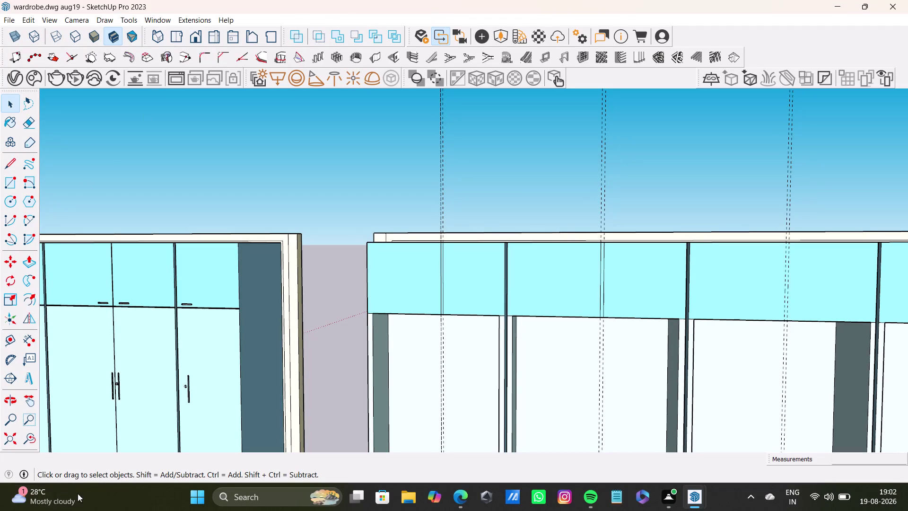
Orbit and zoom out until the closed-door and open glass-front wardrobes are both fully in view.
drag(361, 290, 368, 280)
scroll(down, 3)
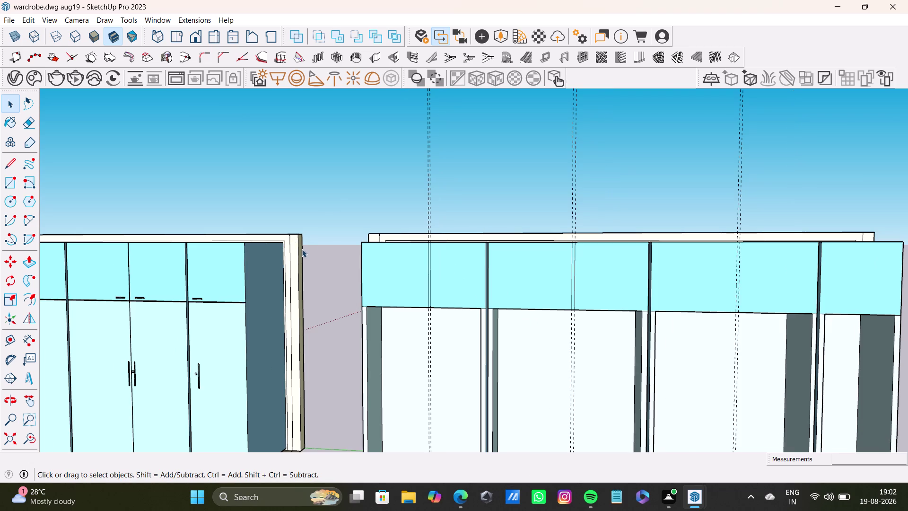
scroll(down, 3)
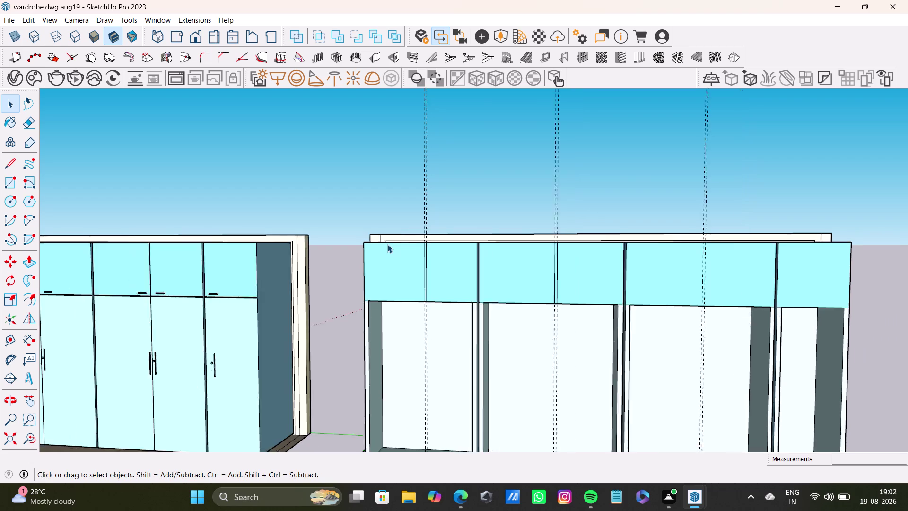
scroll(down, 3)
scroll(down, 3)
scroll(up, 3)
scroll(down, 3)
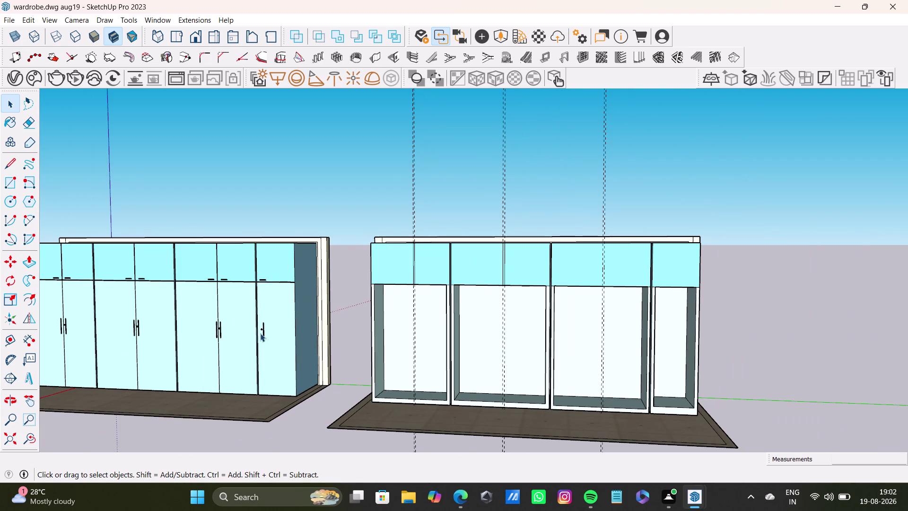
scroll(down, 3)
scroll(down, 3)
scroll(up, 3)
scroll(up, 3)
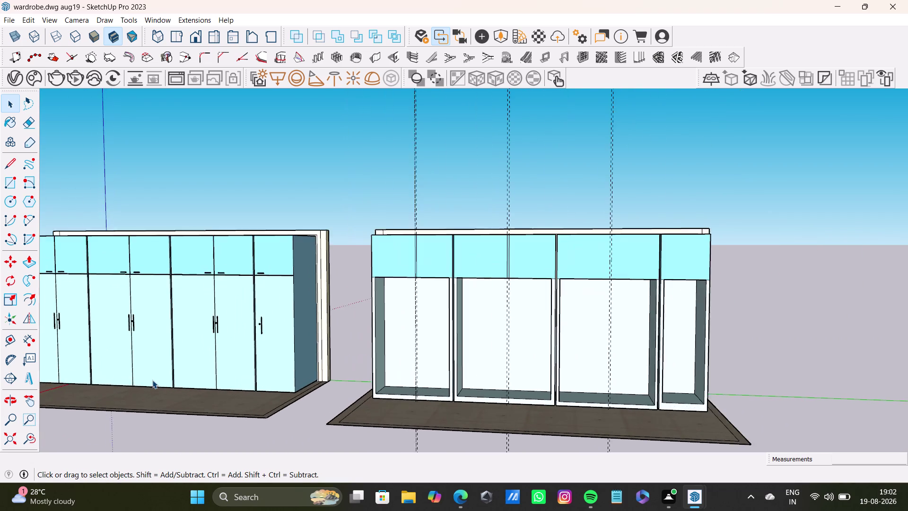
scroll(up, 3)
scroll(down, 3)
scroll(down, 3)
scroll(down, 3)
scroll(up, 3)
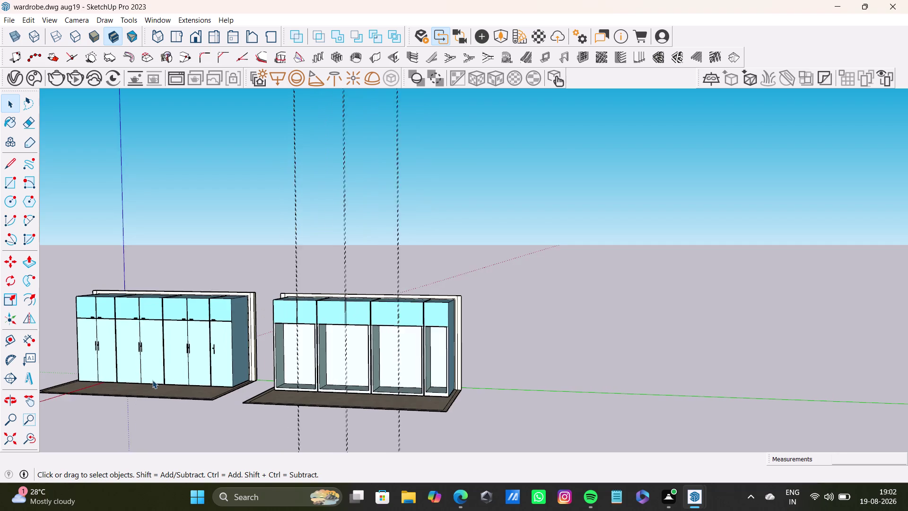
scroll(up, 3)
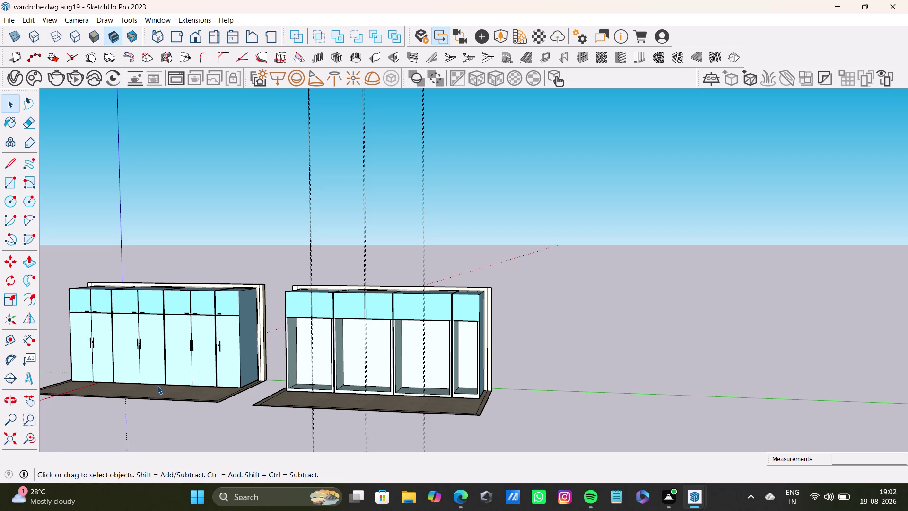
scroll(up, 3)
scroll(up, 3)
scroll(down, 3)
scroll(down, 3)
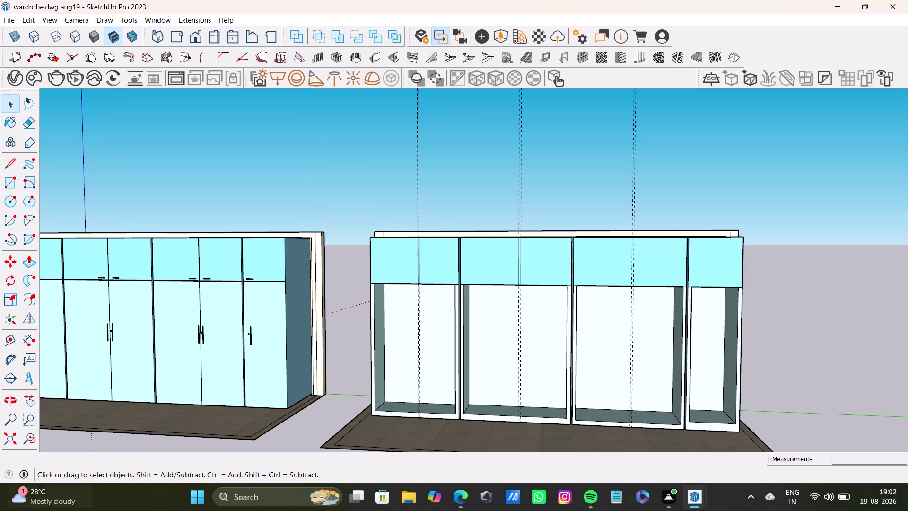
scroll(down, 3)
scroll(down, 3)
scroll(down, 3)
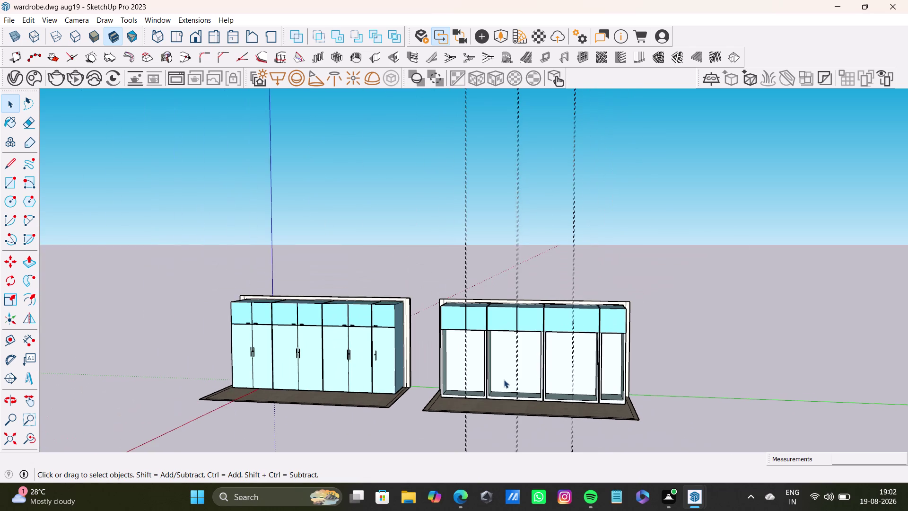
scroll(down, 3)
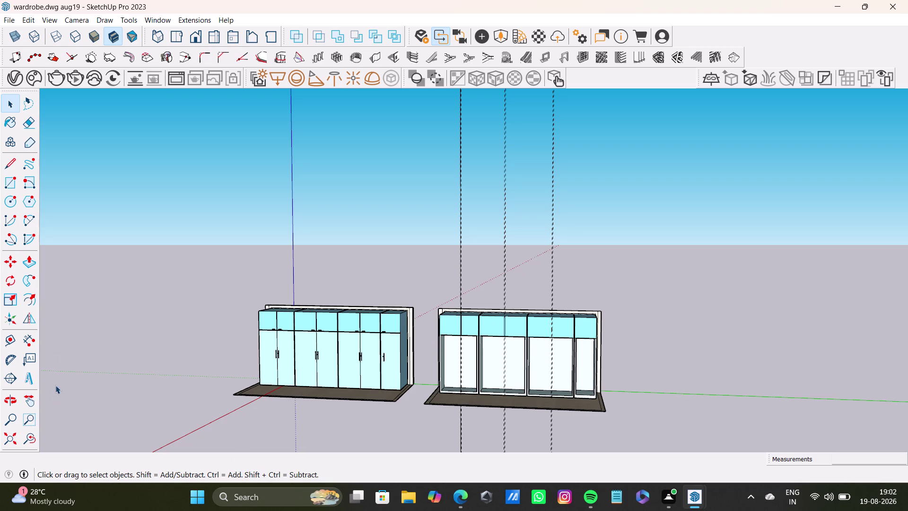
Zoom in close on the light-blue wardrobe's doors and handles.
scroll(down, 3)
scroll(down, 3)
scroll(up, 3)
scroll(up, 3)
scroll(up, 3)
scroll(down, 3)
scroll(up, 3)
scroll(up, 3)
scroll(up, 3)
scroll(up, 3)
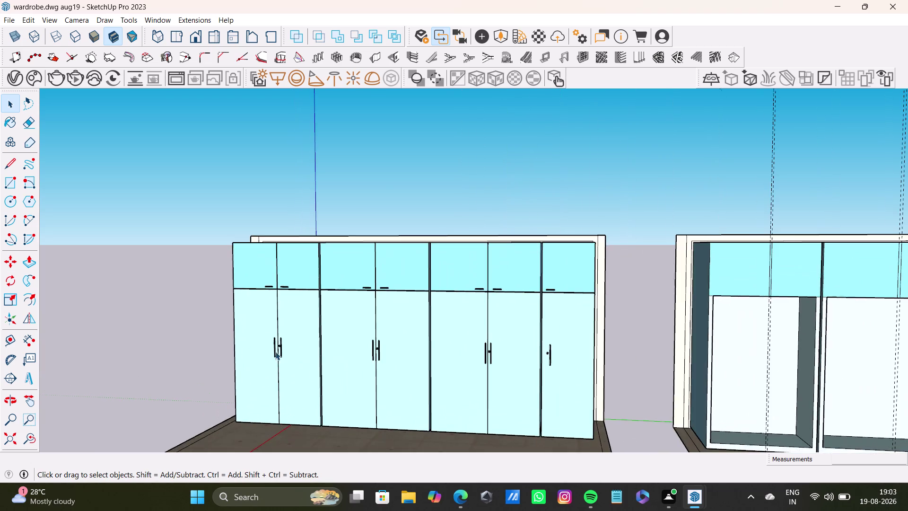
scroll(up, 3)
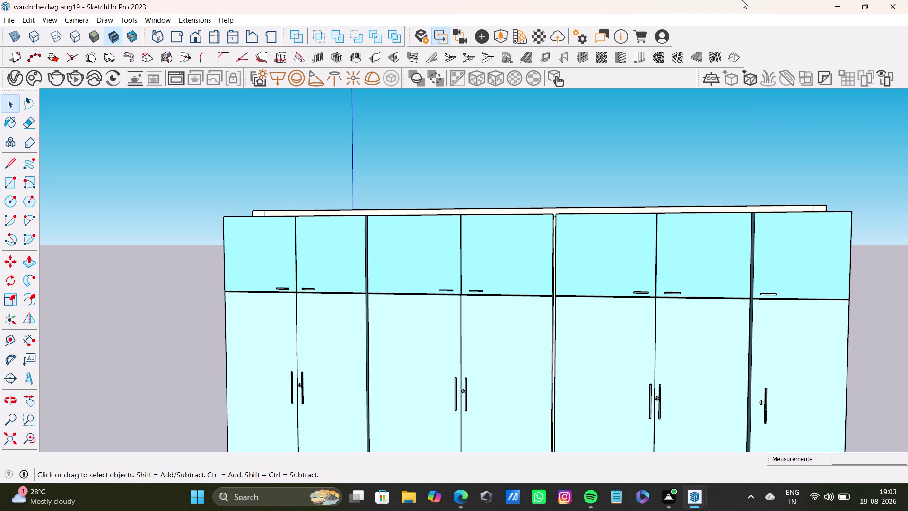
Zoom far out to a distant view of both wardrobe models.
middle_click(688, 265)
scroll(down, 3)
scroll(down, 3)
scroll(down, 3)
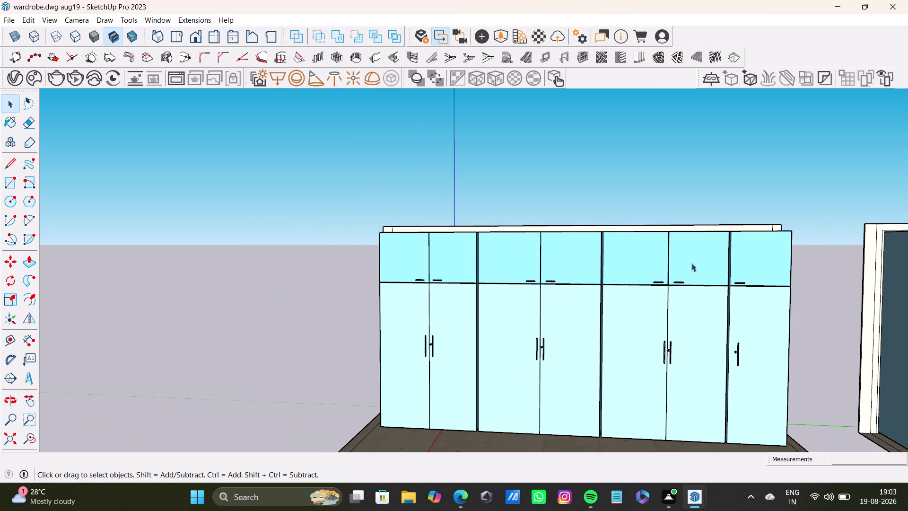
scroll(down, 3)
scroll(up, 3)
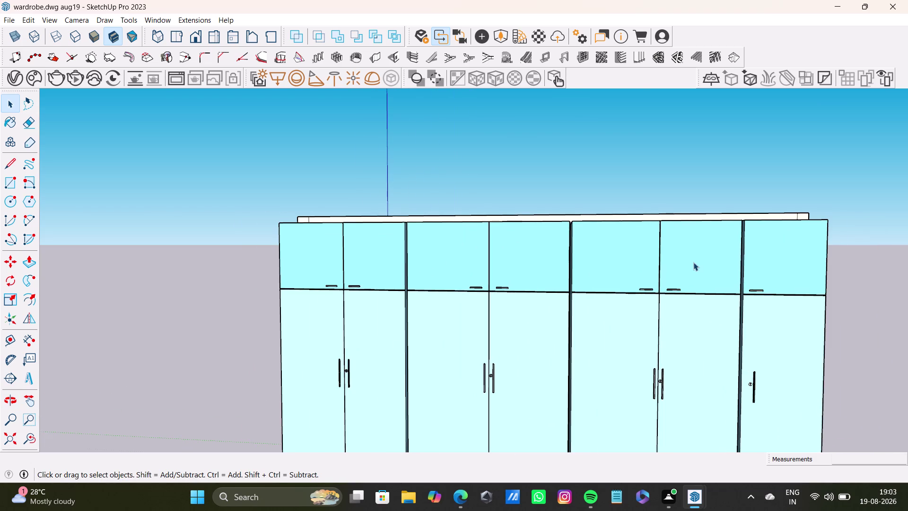
scroll(up, 3)
scroll(up, 3)
scroll(up, 3)
scroll(down, 3)
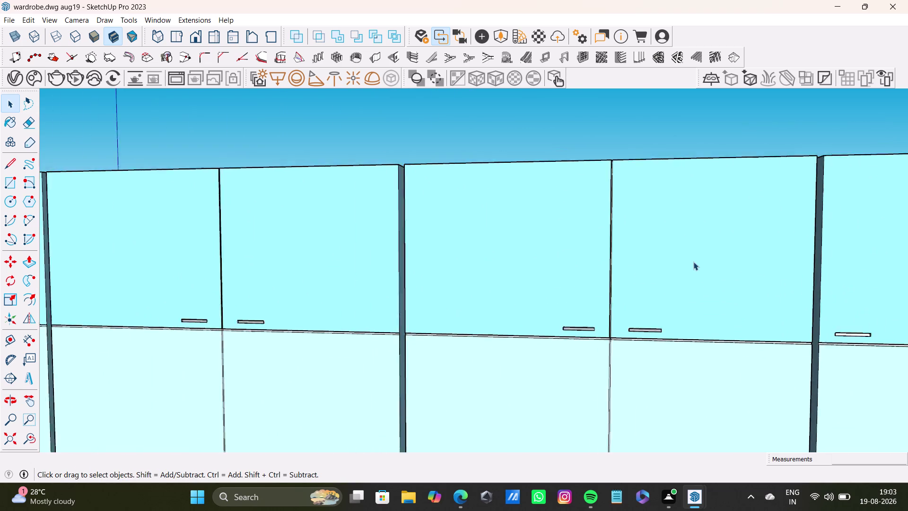
scroll(down, 3)
scroll(down, 3)
scroll(down, 3)
scroll(up, 3)
scroll(down, 3)
scroll(down, 3)
scroll(down, 3)
scroll(down, 3)
scroll(down, 3)
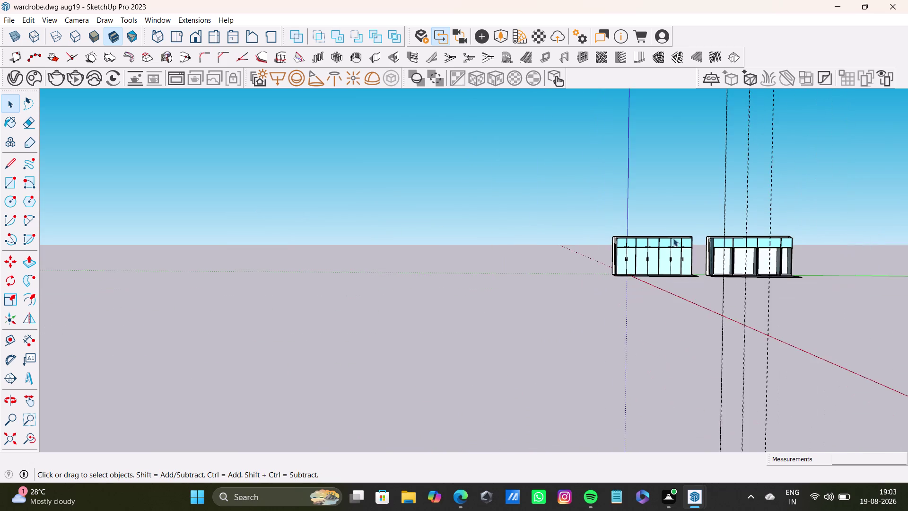
Zoom in on the light-blue wardrobe's upper loft shutters and door handles.
scroll(down, 3)
scroll(down, 3)
scroll(up, 3)
scroll(up, 3)
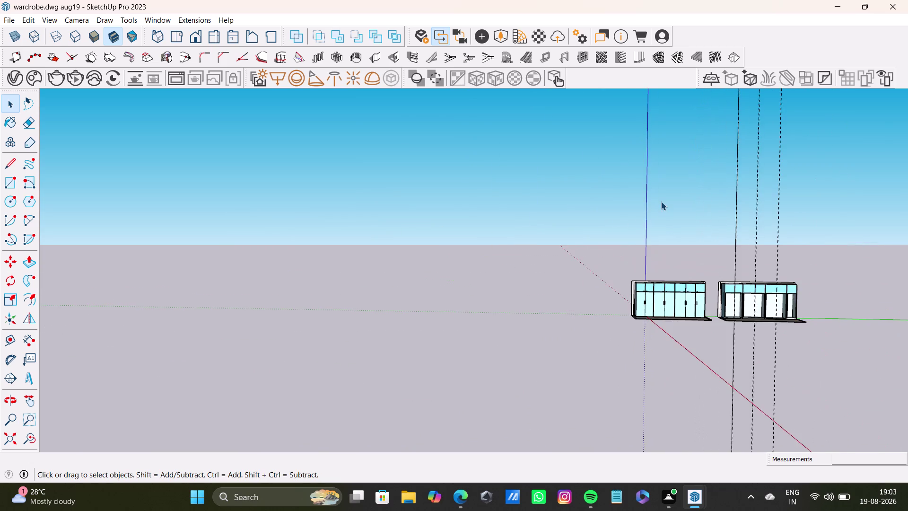
scroll(up, 3)
scroll(up, 3)
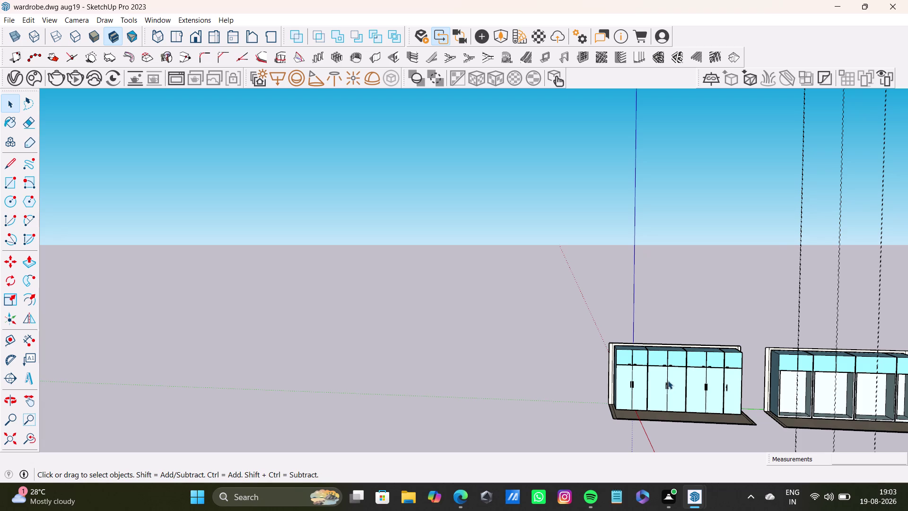
scroll(down, 3)
scroll(down, 3)
scroll(up, 3)
scroll(up, 3)
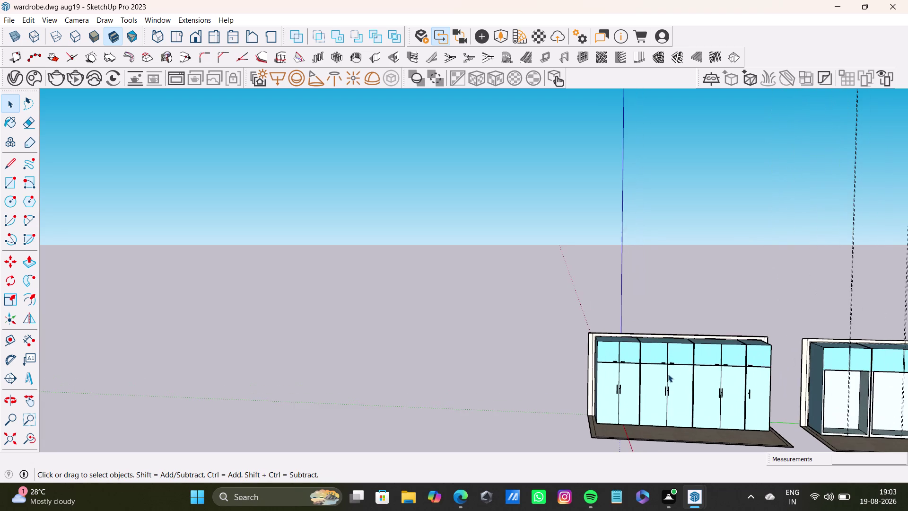
scroll(up, 3)
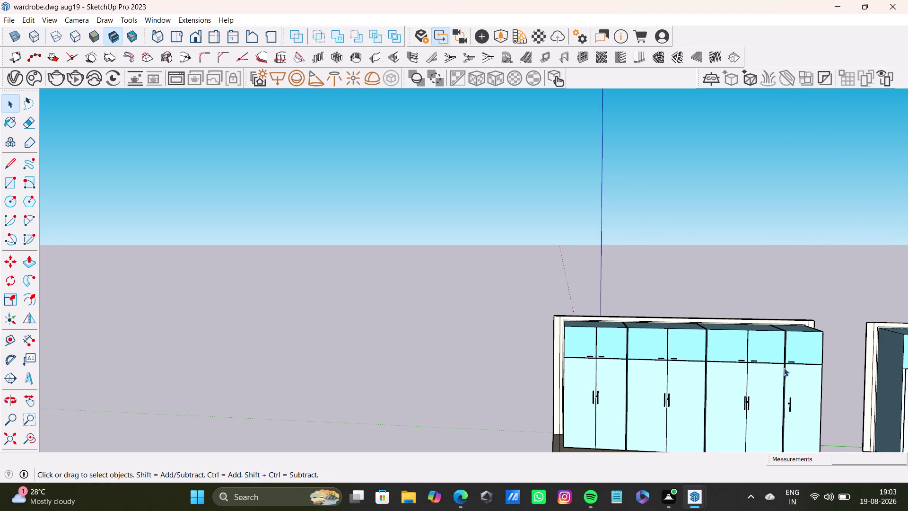
scroll(down, 3)
scroll(up, 3)
scroll(down, 3)
scroll(up, 3)
scroll(up, 3)
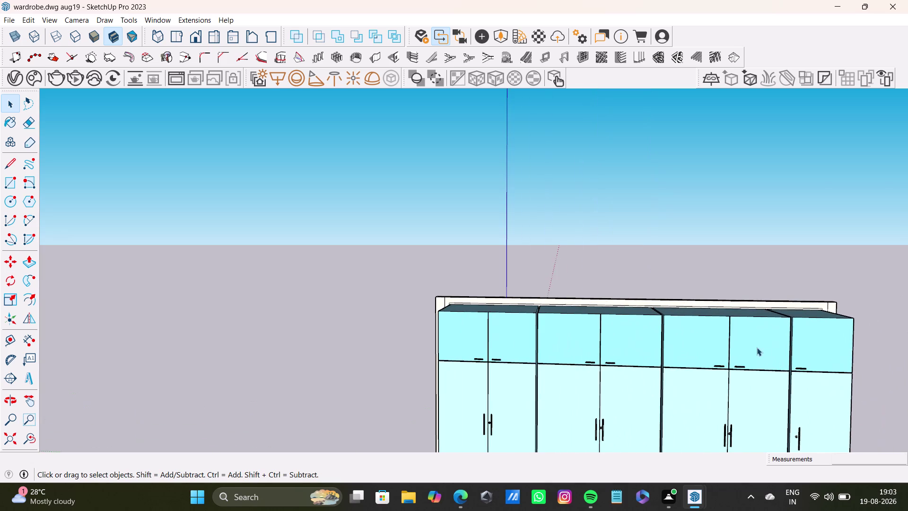
scroll(up, 3)
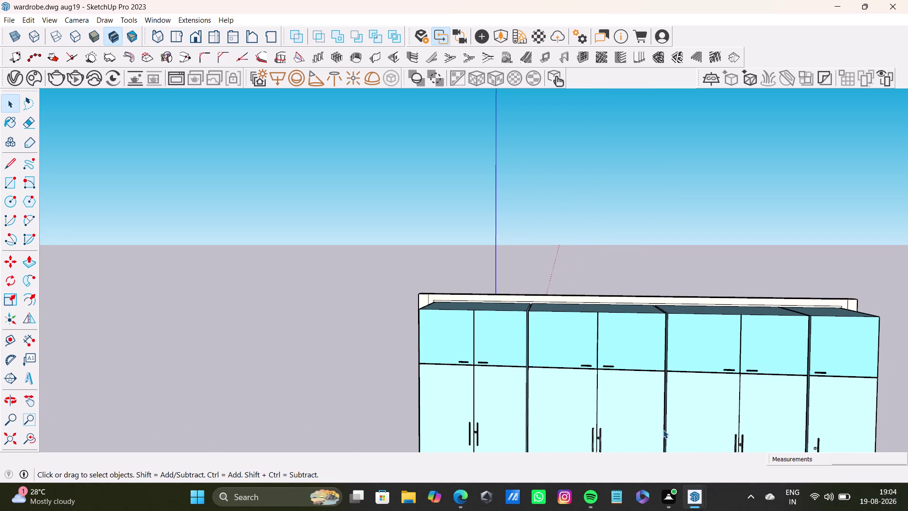
scroll(down, 3)
scroll(down, 3)
scroll(up, 3)
scroll(up, 3)
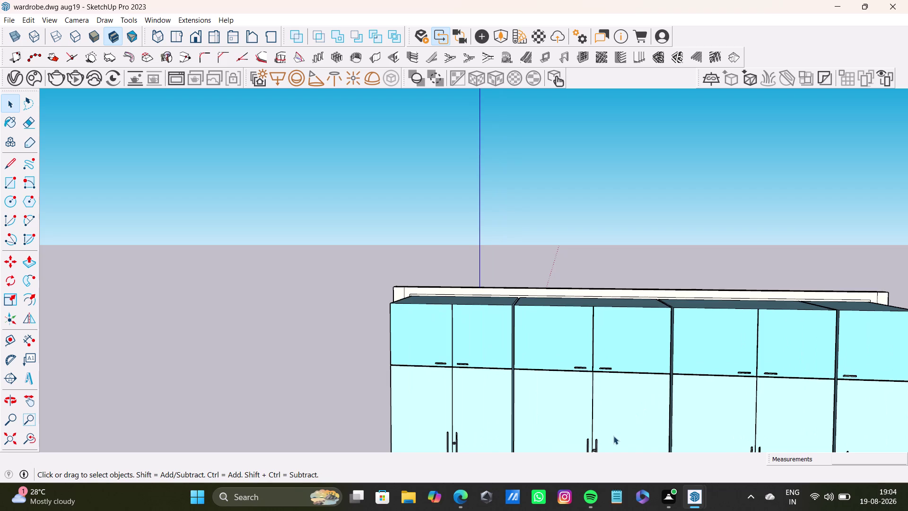
scroll(up, 3)
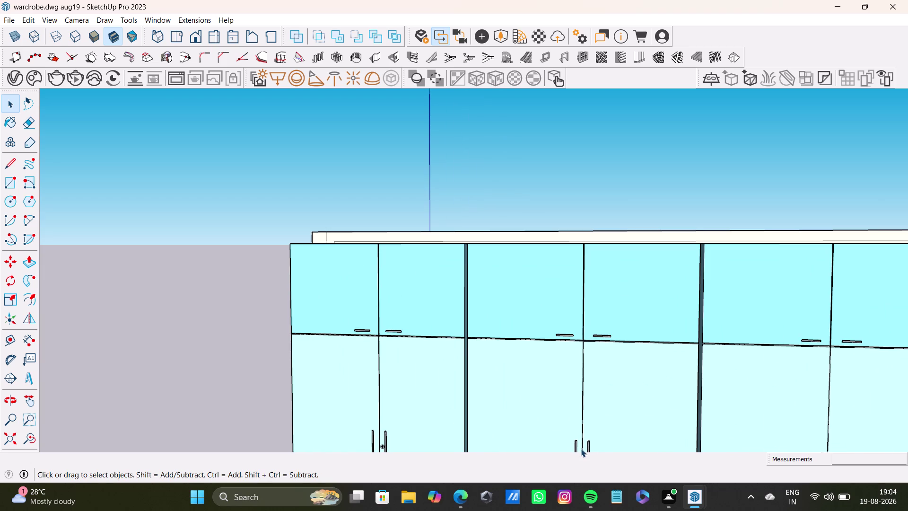
scroll(down, 3)
scroll(up, 3)
scroll(up, 3)
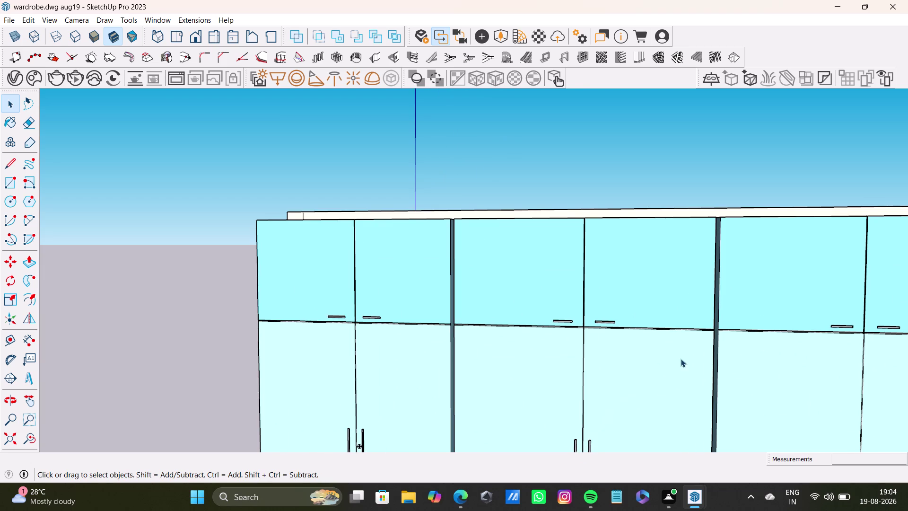
scroll(up, 3)
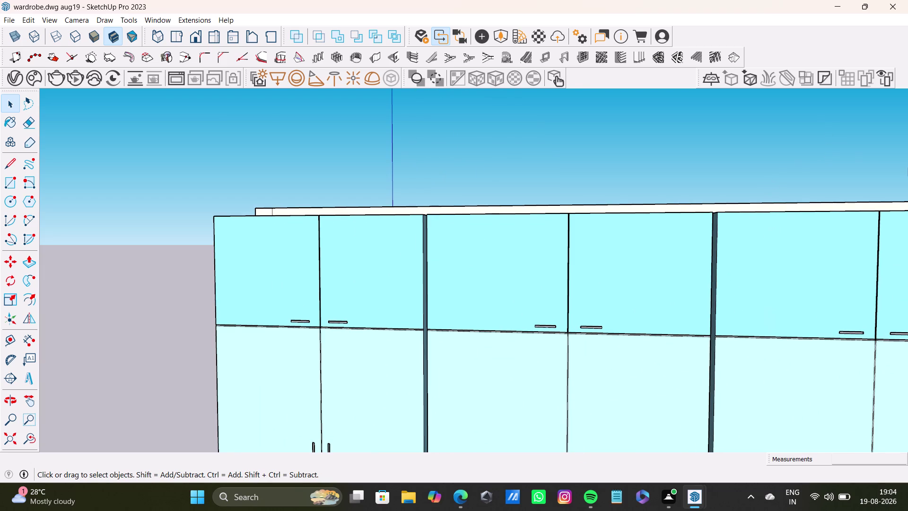
scroll(down, 3)
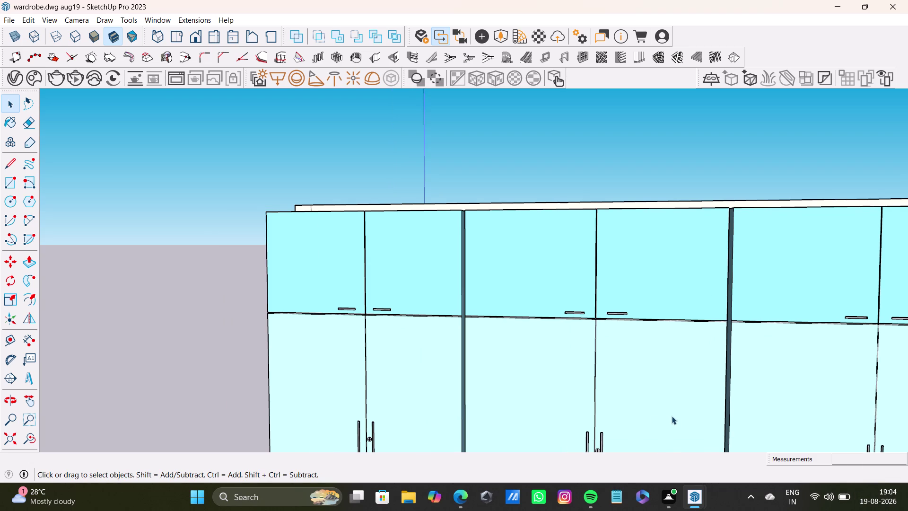
scroll(down, 3)
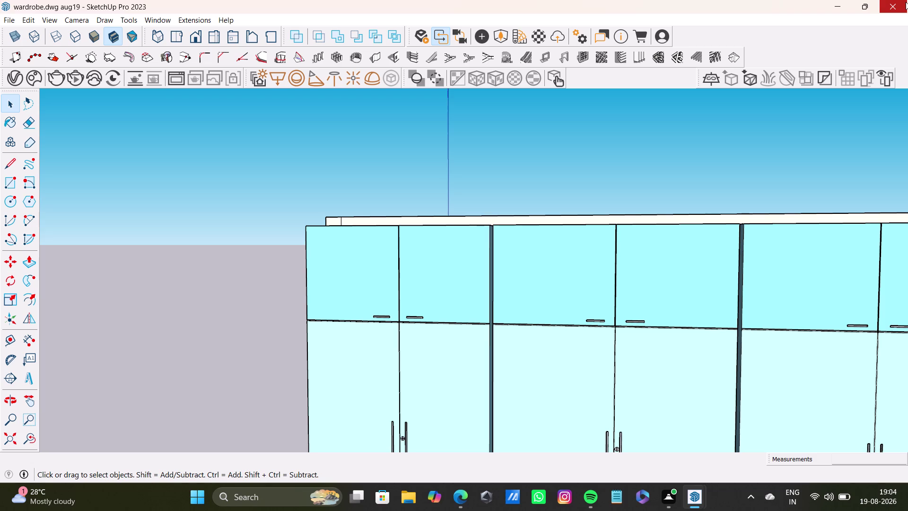
key(F5)
key(space)
key(F5)
key(F5)
key(F5)
key(F5)
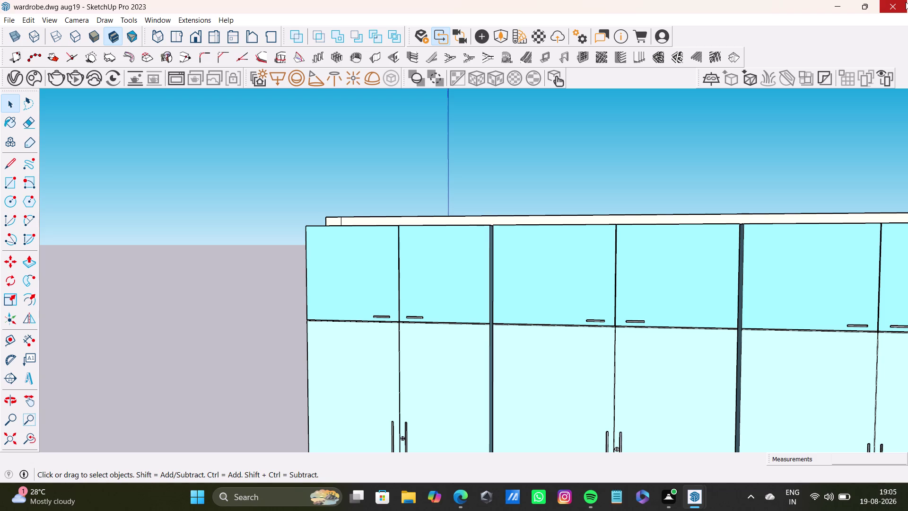